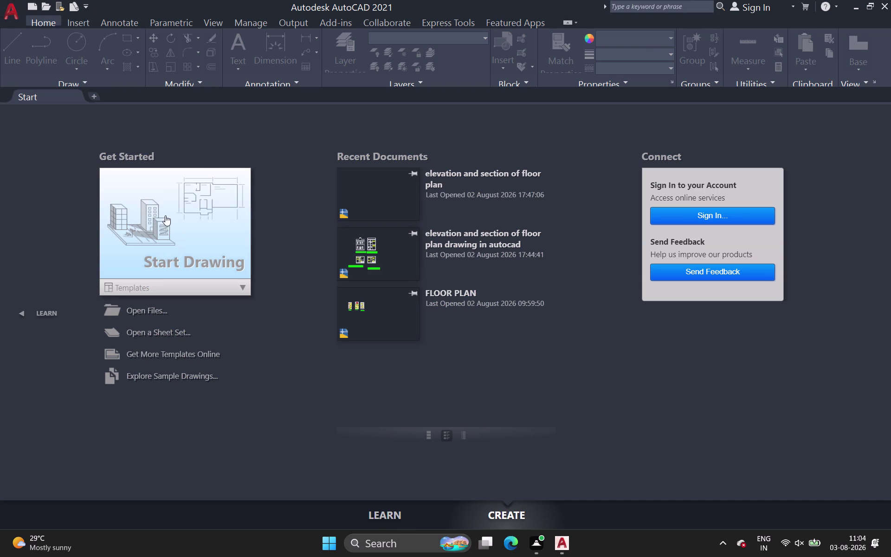
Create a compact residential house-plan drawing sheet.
Open a new blank drawing, Drawing1, from Start Drawing.
double_click(168, 218)
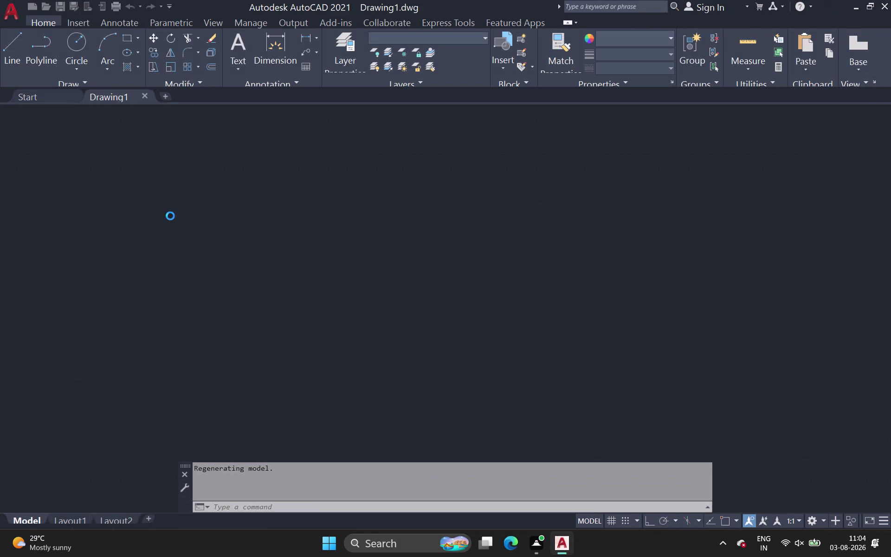
Use UN to set units to Engineering, 0'-0.00" precision, and Inches insertion scale.
text(u)
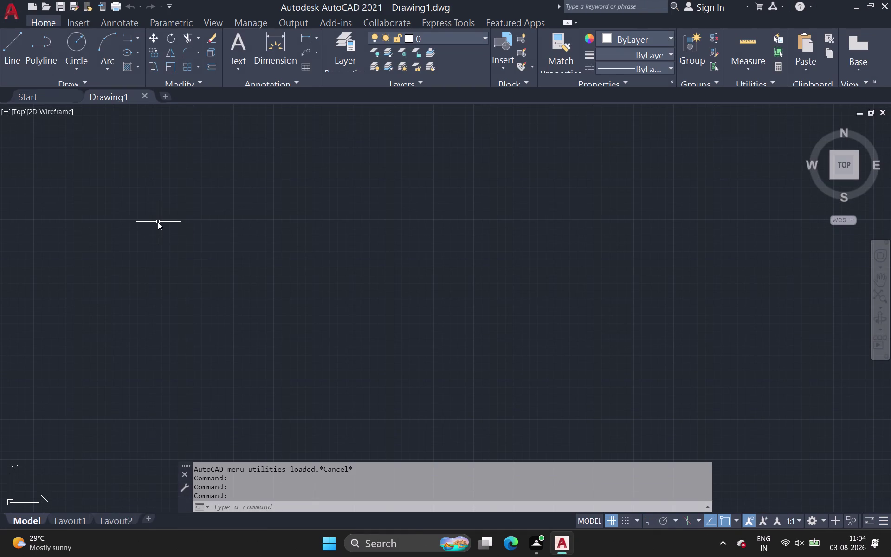
text(n)
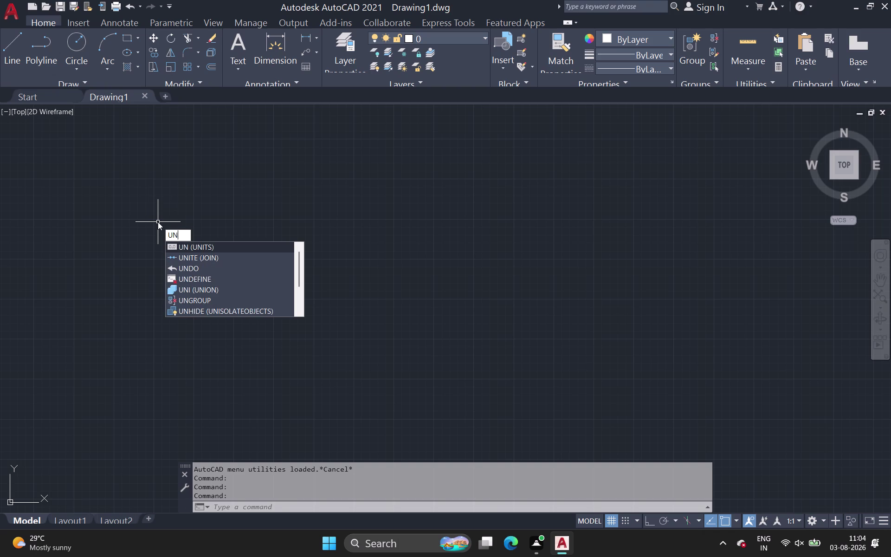
key(Return)
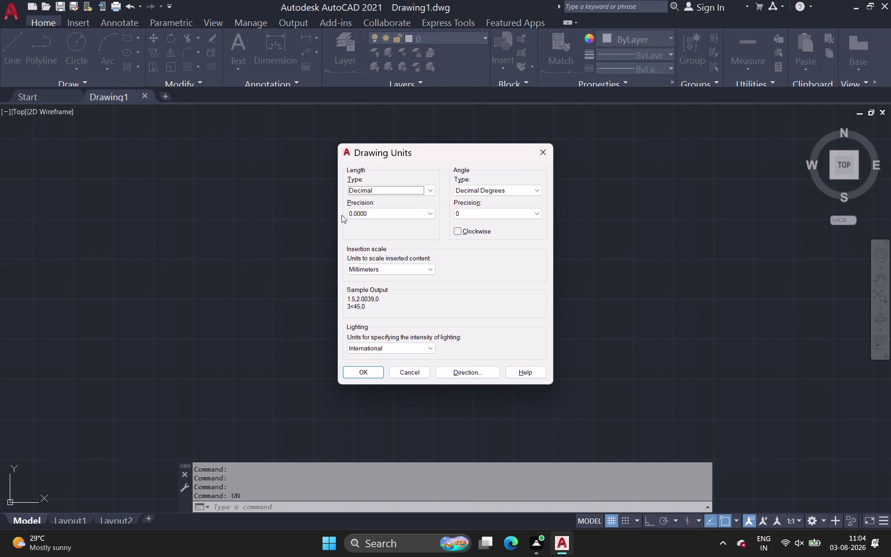
click(398, 192)
click(395, 216)
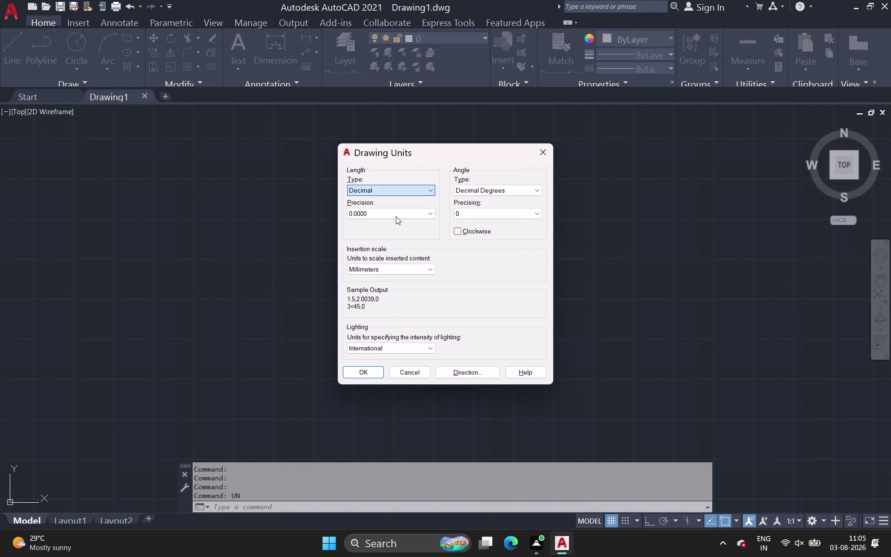
click(397, 215)
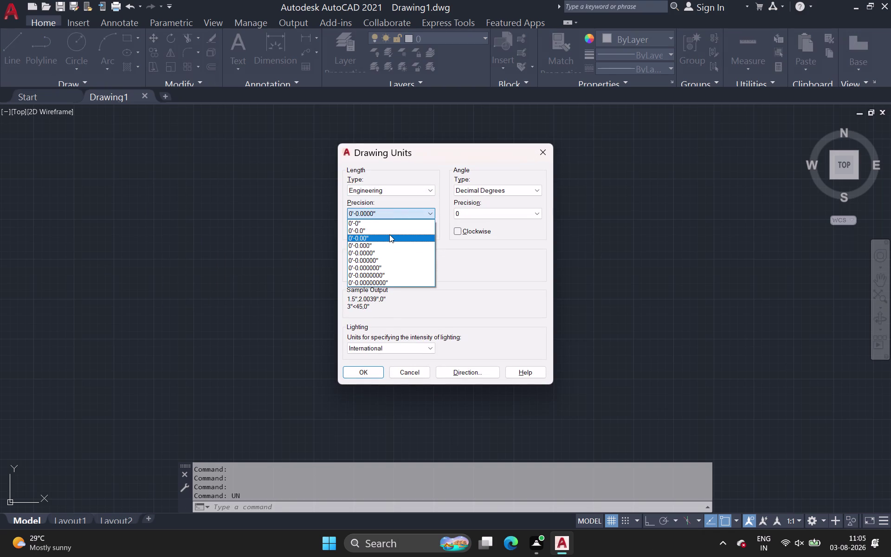
click(390, 234)
click(391, 269)
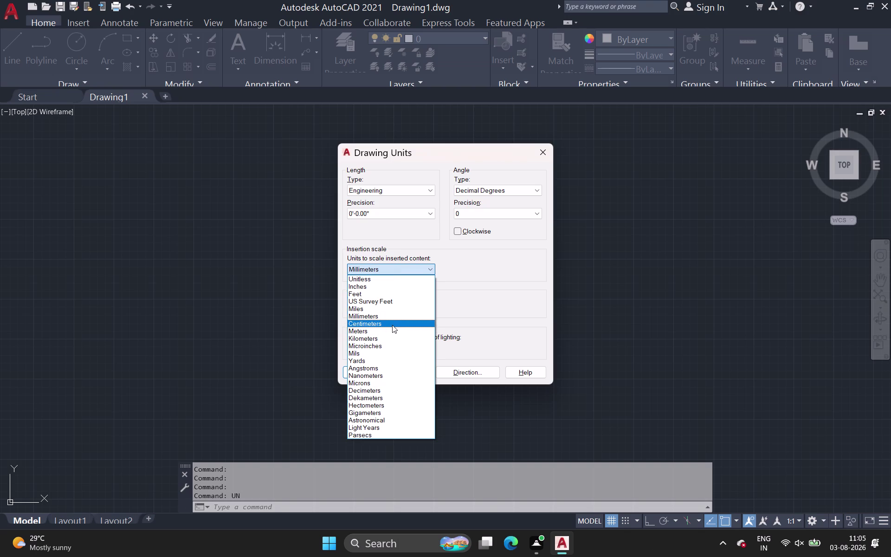
click(391, 287)
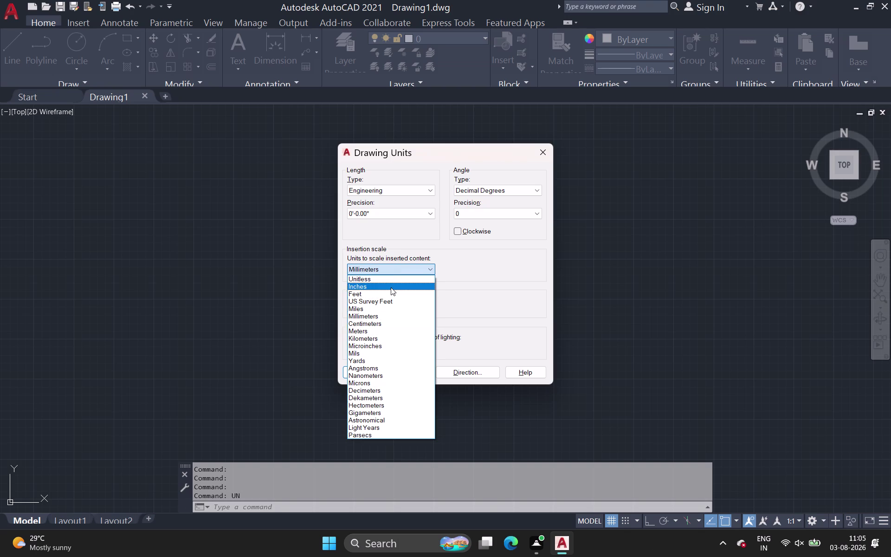
click(360, 371)
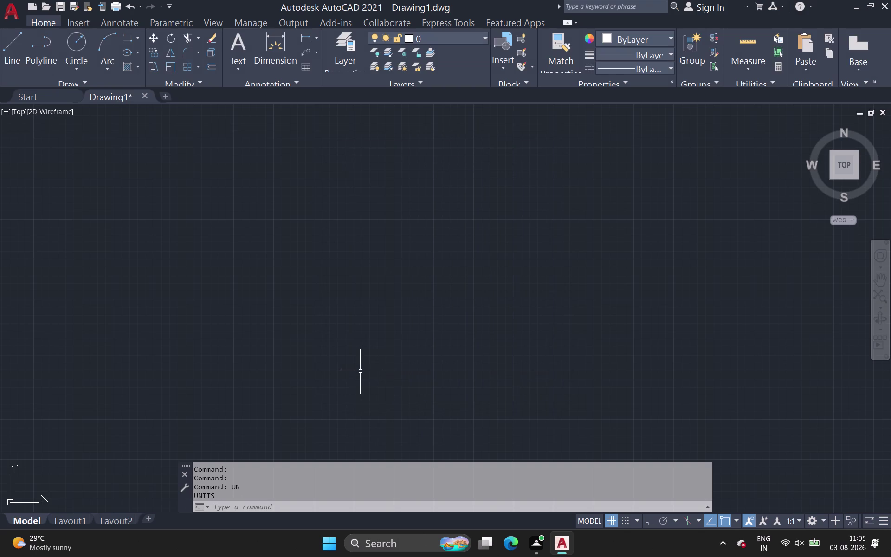